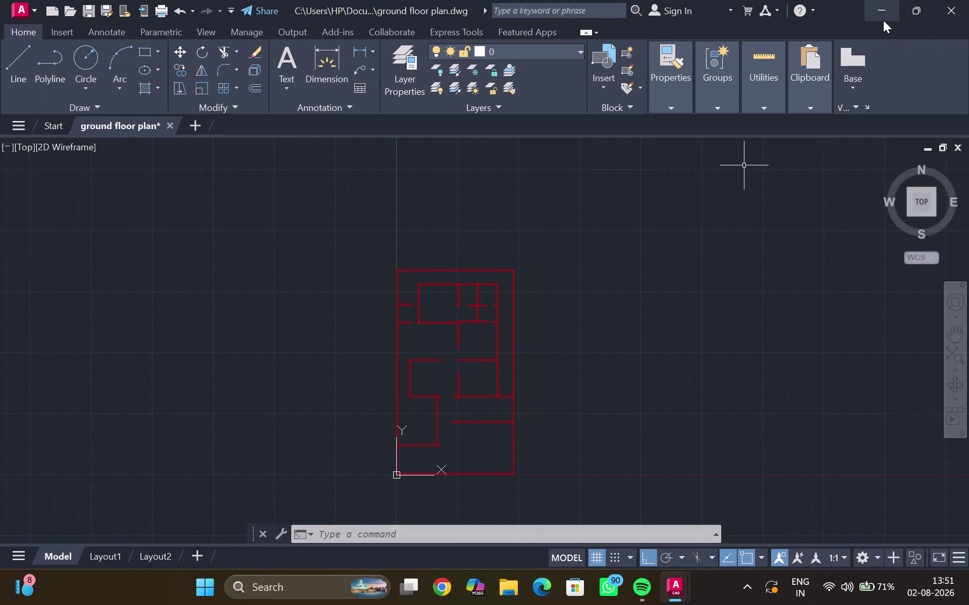
Minimize the AutoCAD ground floor plan window, then open and dismiss the desktop context menu.
click(883, 16)
right_click(692, 217)
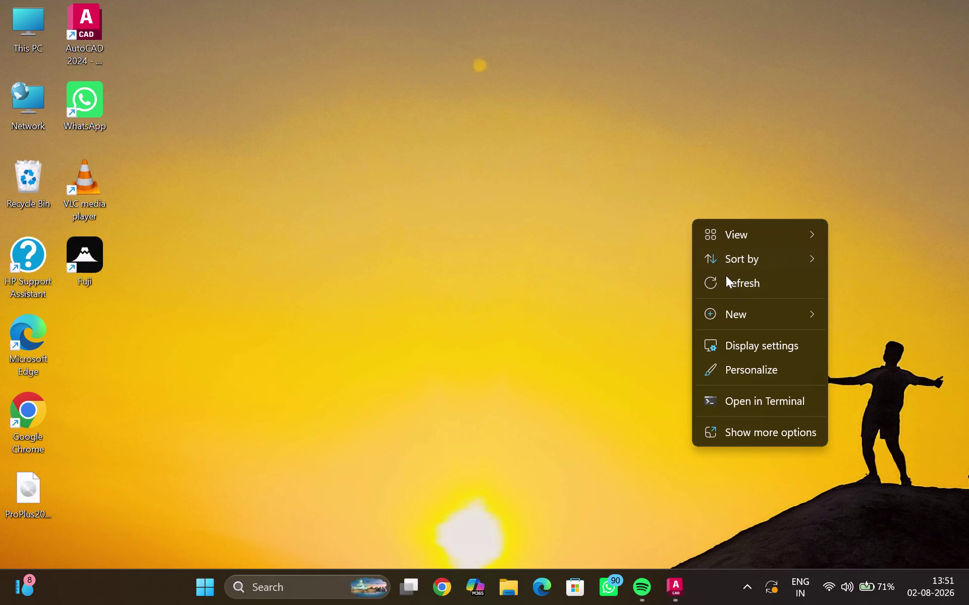
click(728, 284)
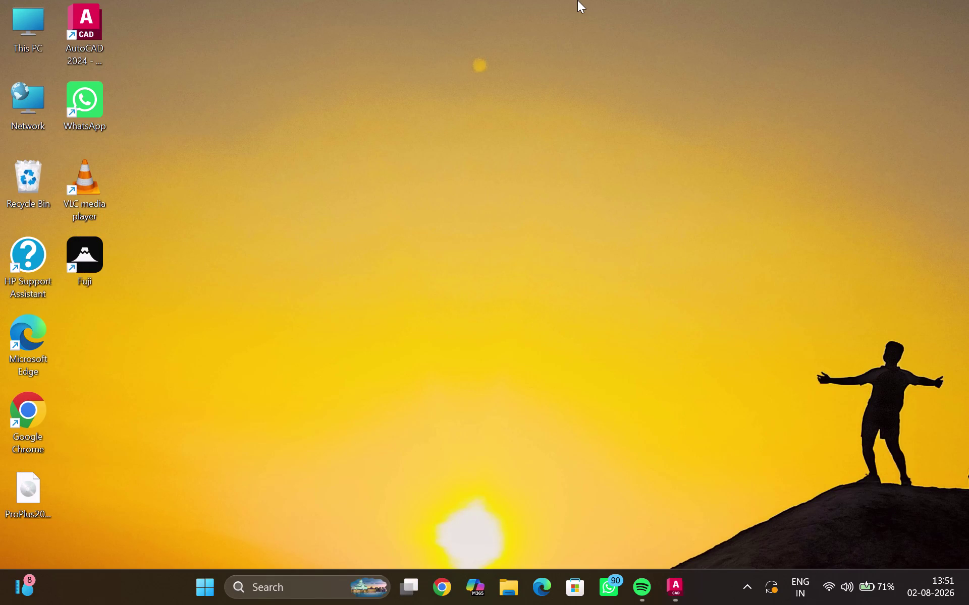